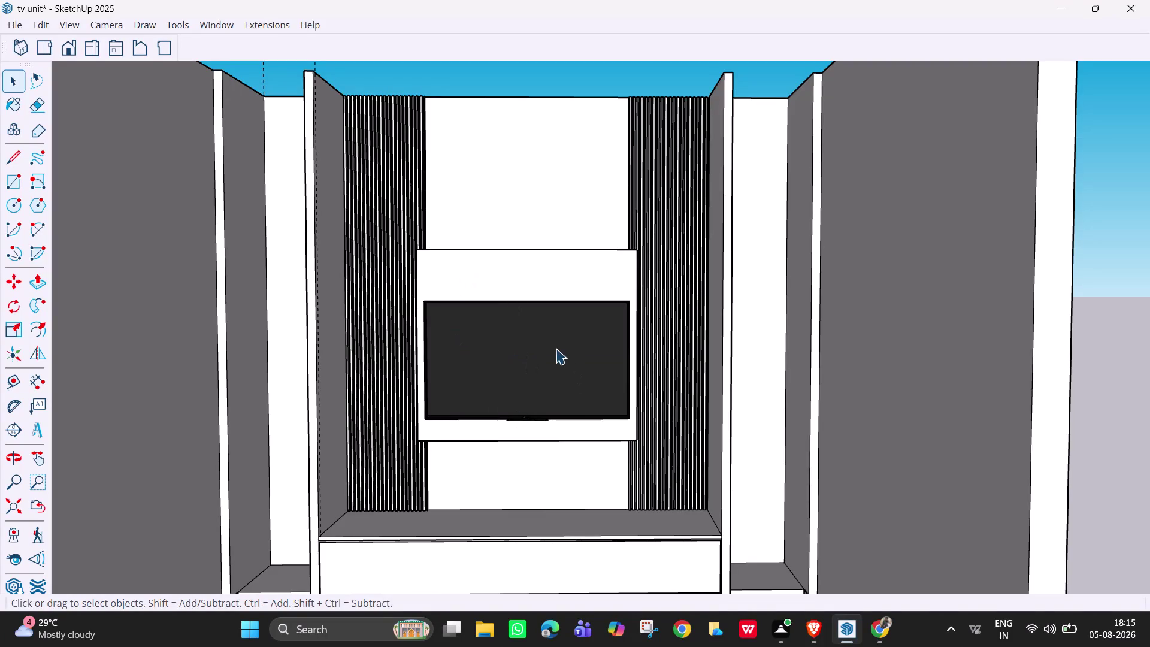
Select the TV group on the Deco tag and show the Default Tray with Entity Info.
click(481, 349)
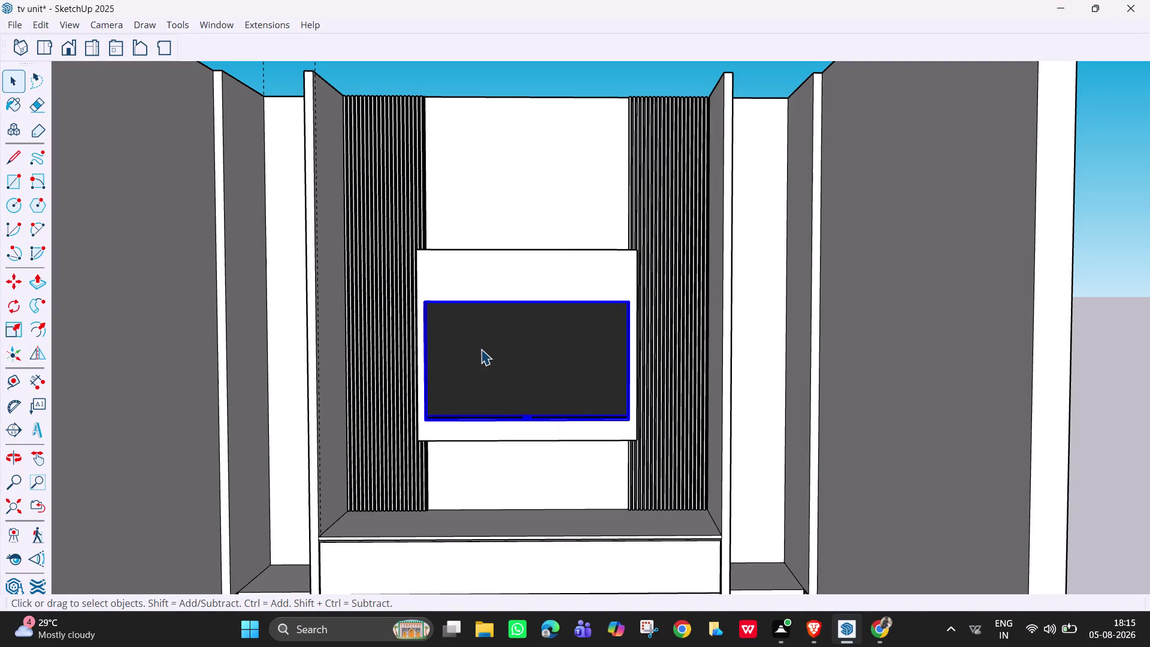
click(234, 26)
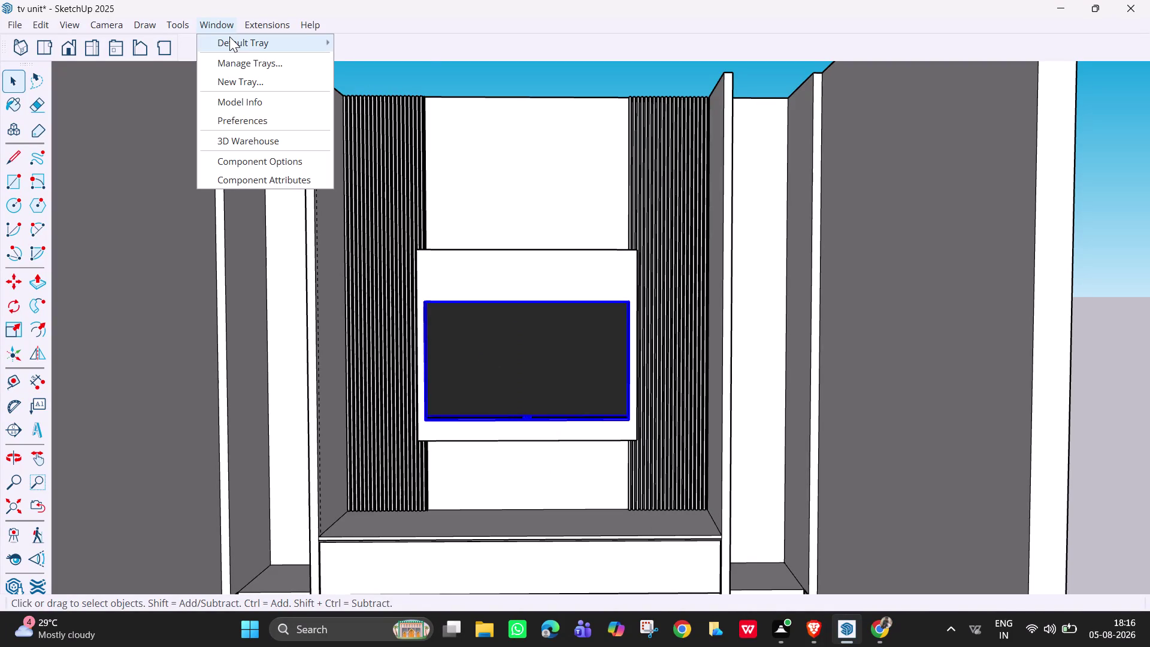
click(229, 36)
click(379, 37)
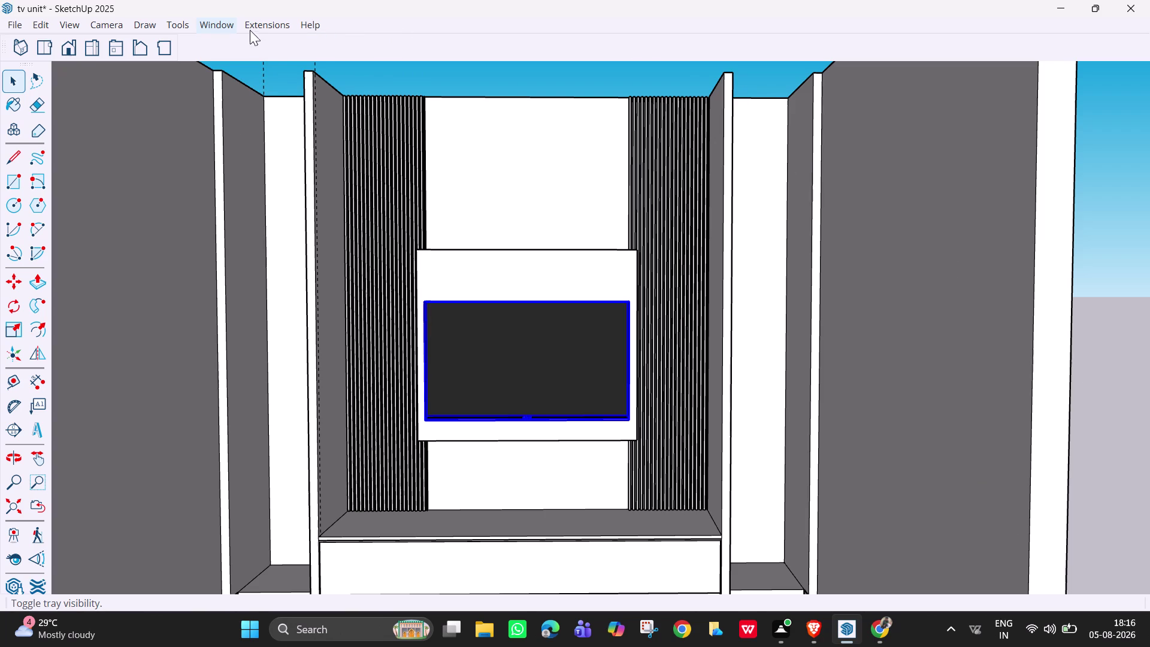
click(224, 23)
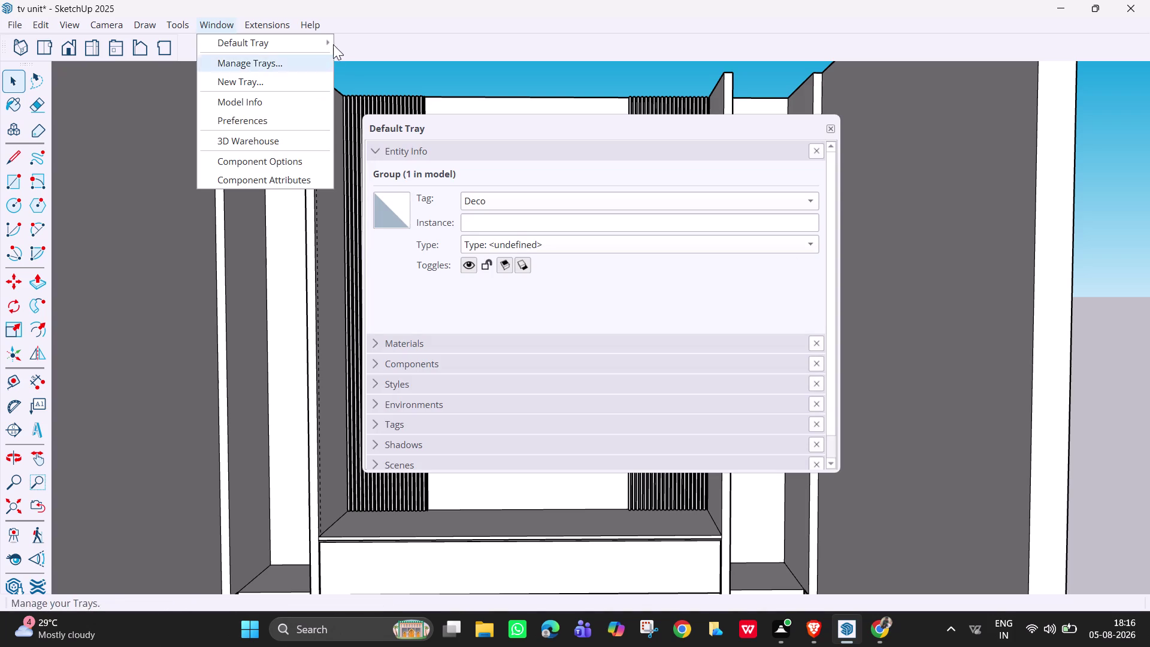
Narrow the Default Tray and dock it on the right side of the window.
click(517, 26)
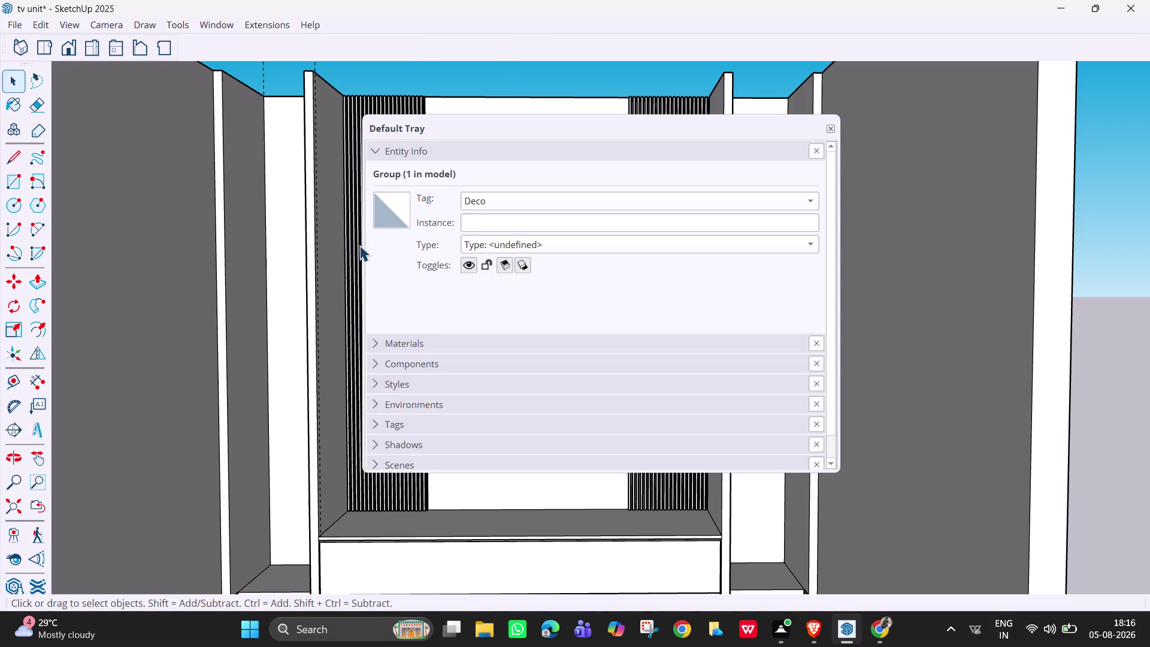
drag(365, 246, 834, 245)
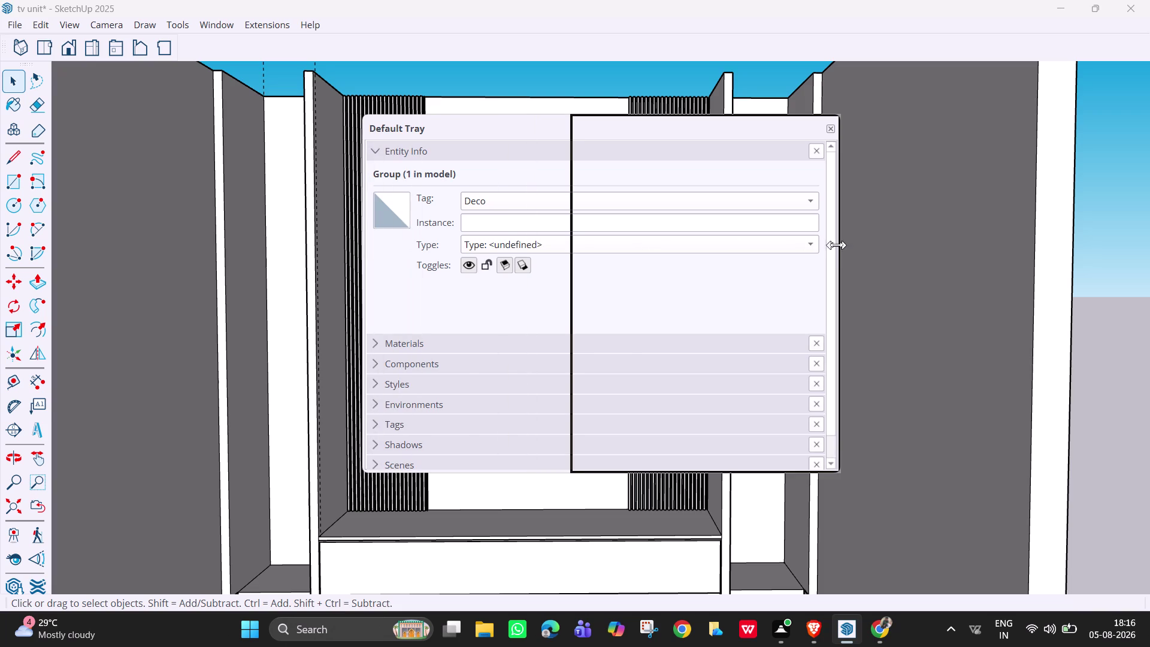
drag(834, 245, 858, 245)
drag(739, 130, 1031, 103)
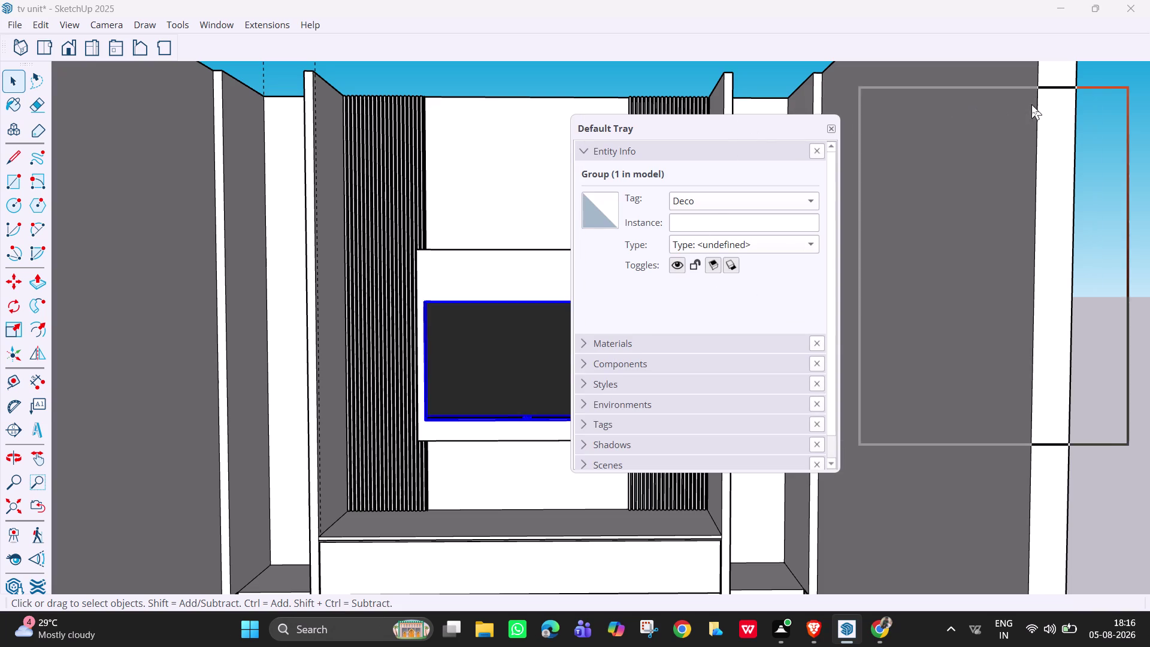
drag(1031, 103, 1048, 90)
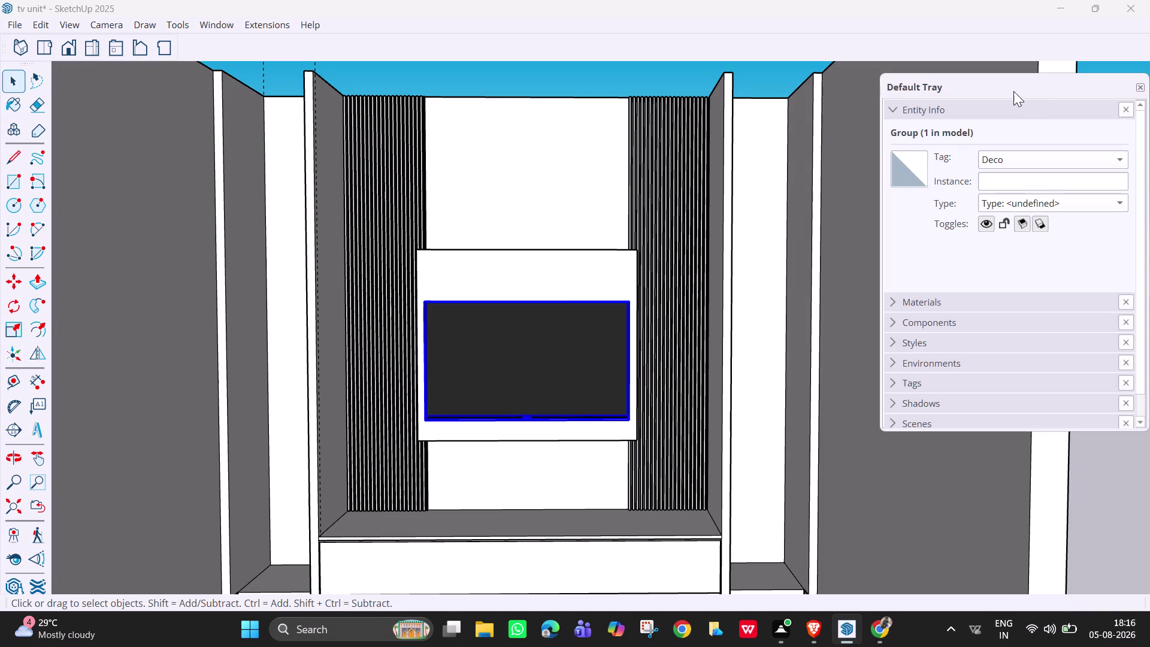
Collapse Entity Info, expand Materials on Solid Colors, and start a new material.
click(1001, 110)
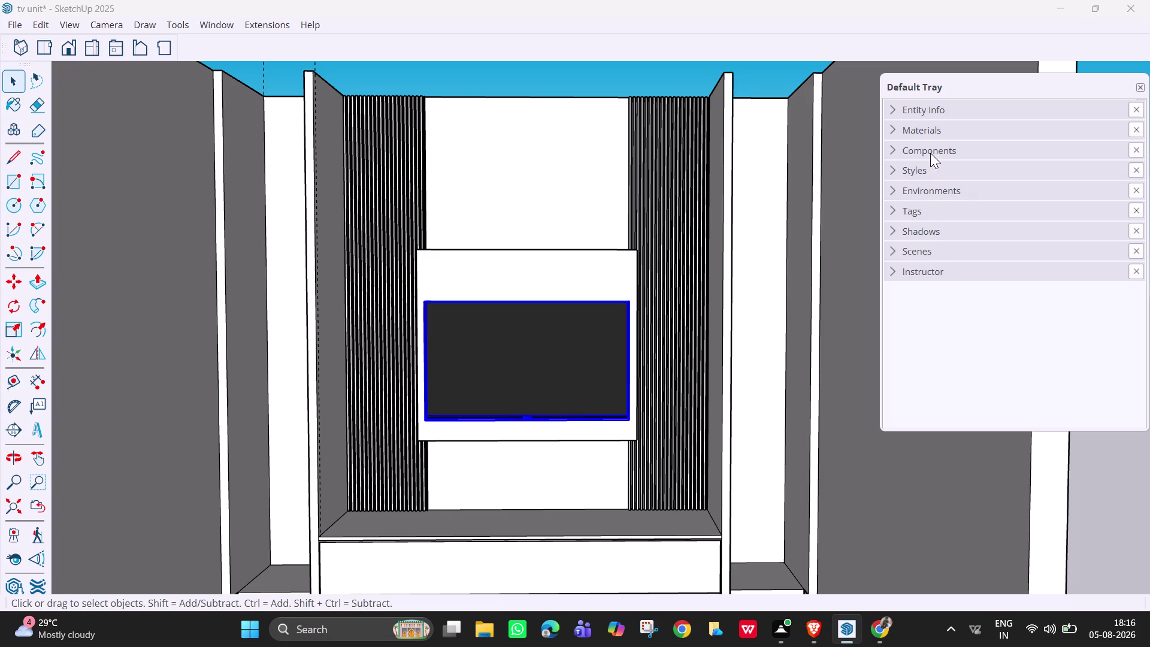
click(935, 131)
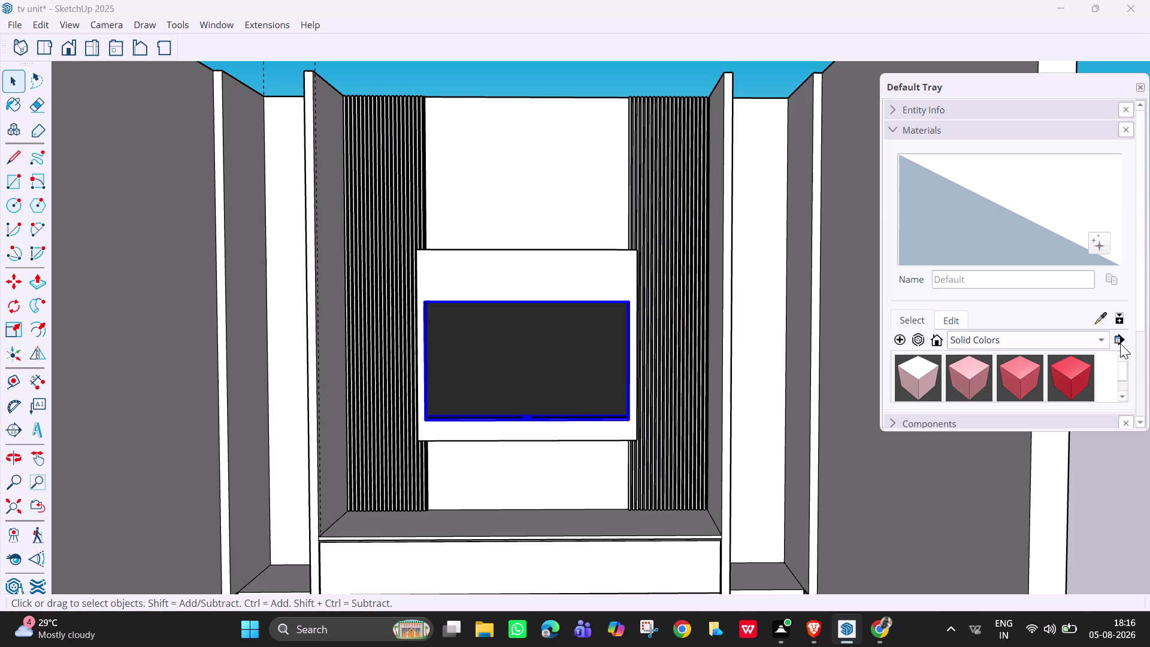
click(902, 339)
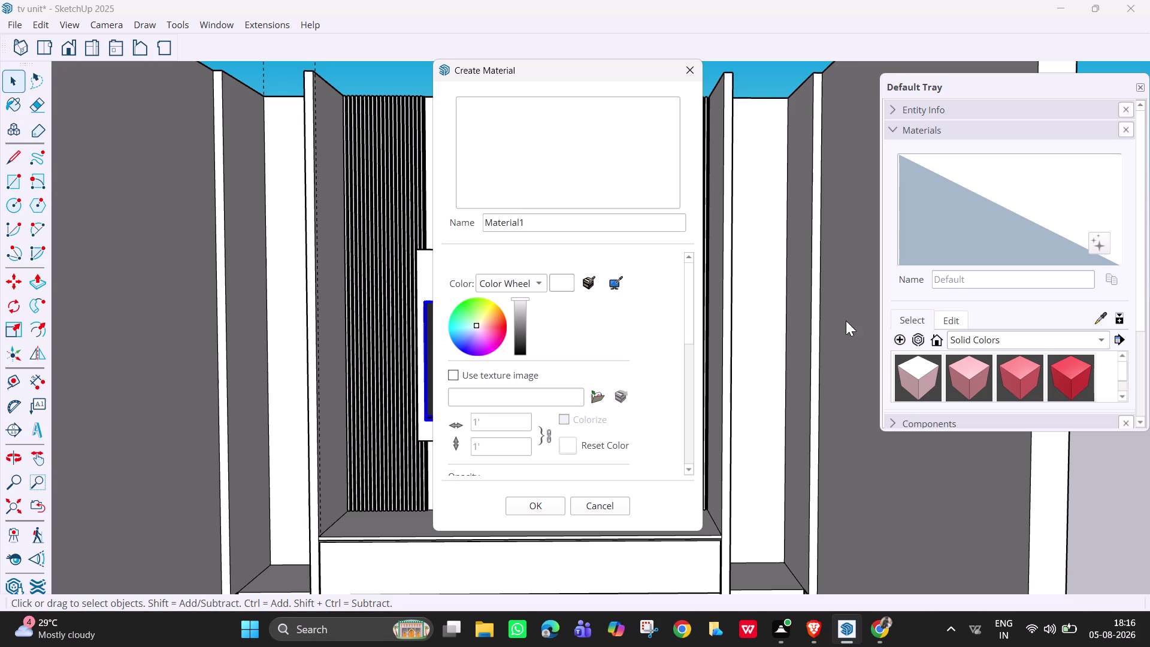
scroll(down, 3)
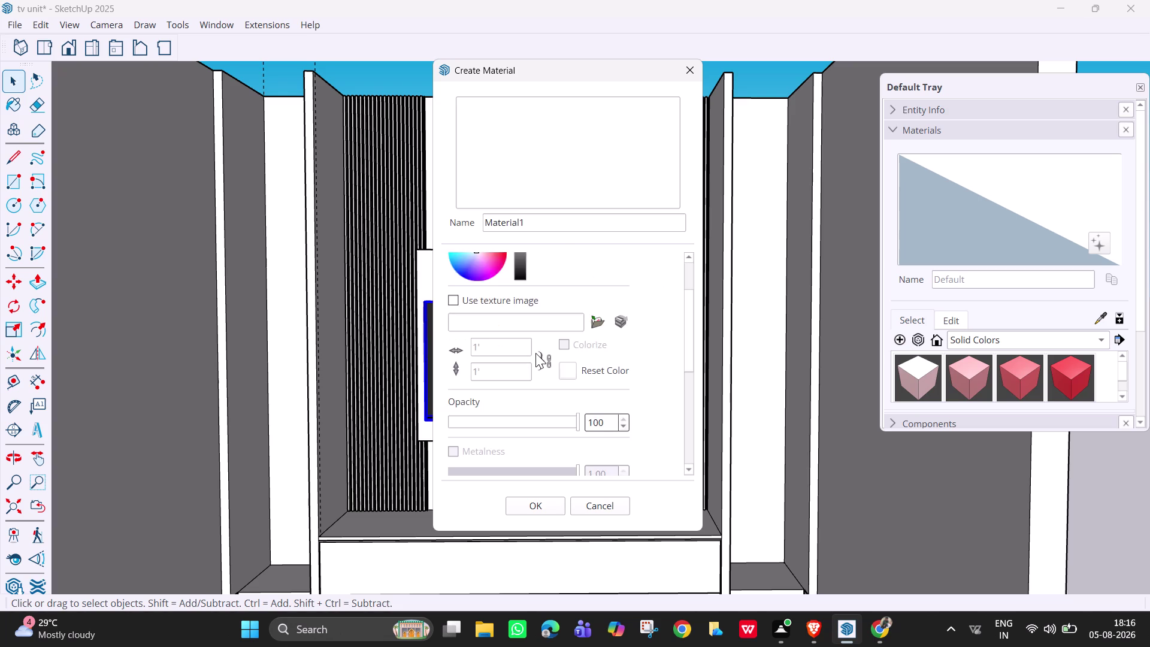
scroll(down, 3)
scroll(up, 3)
scroll(down, 3)
scroll(down, 3)
scroll(up, 3)
scroll(up, 3)
scroll(up, 3)
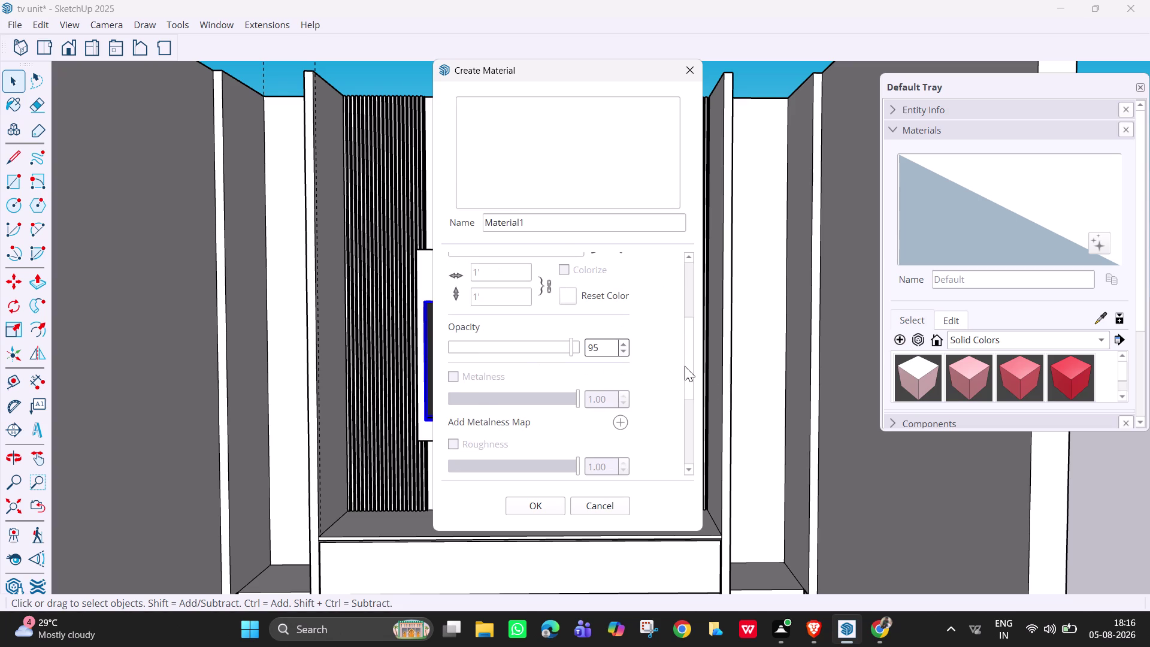
drag(690, 368, 689, 312)
drag(693, 399, 695, 386)
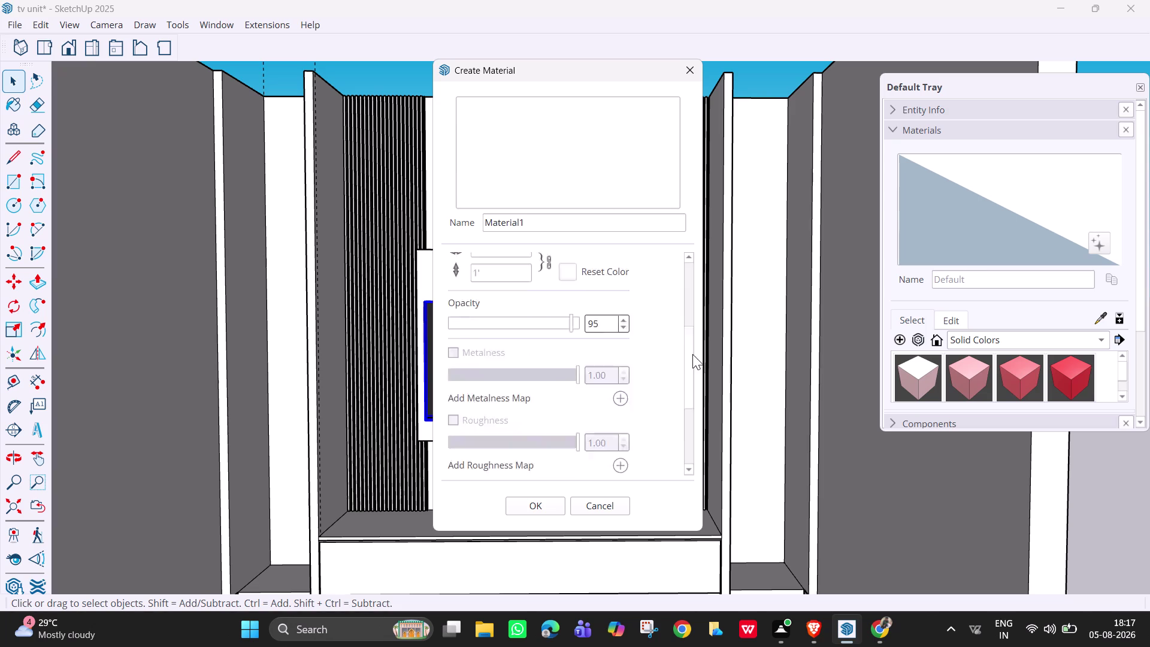
drag(695, 386, 678, 235)
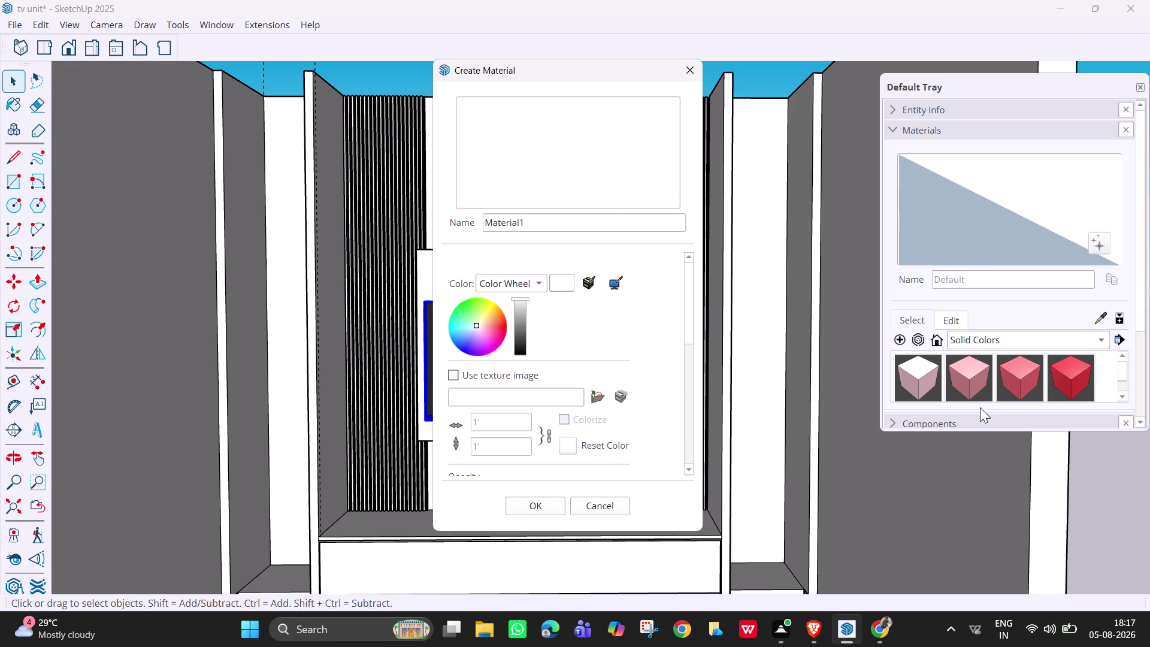
click(1121, 318)
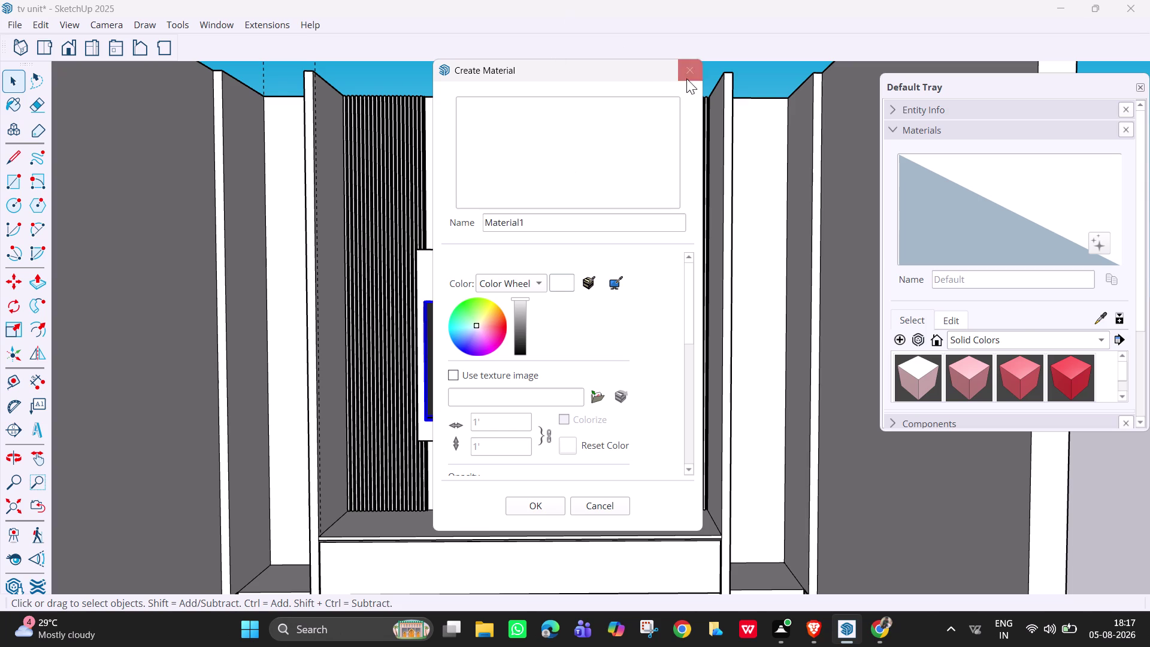
click(695, 71)
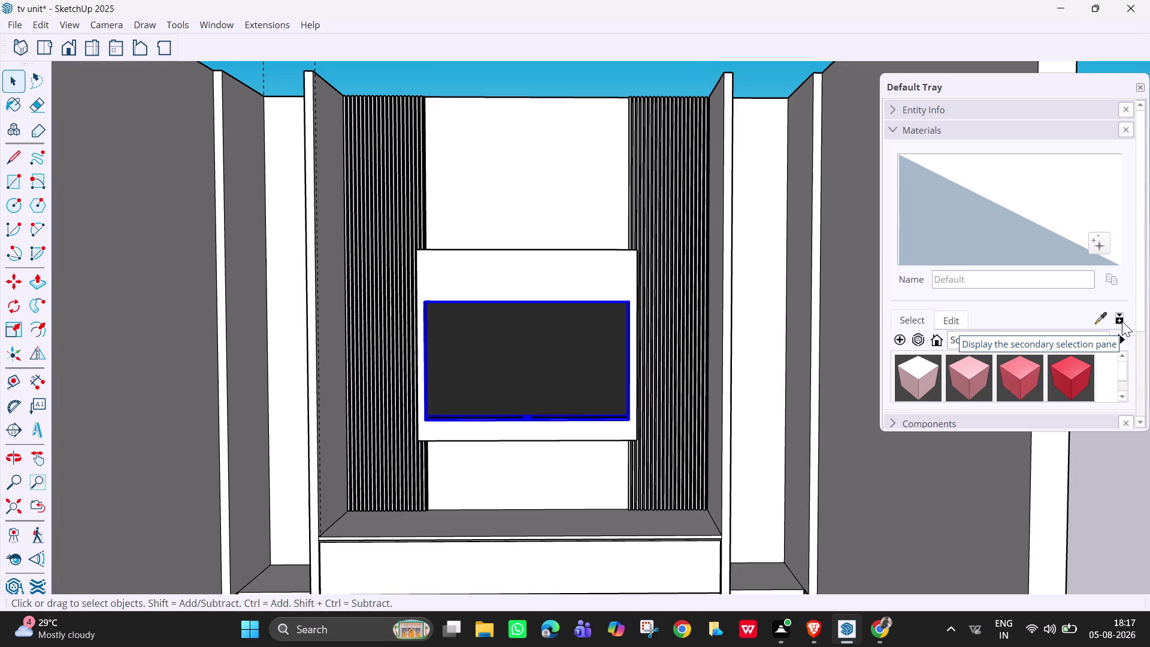
Toggle the Materials tray's secondary selection pane and dismiss the chat notification.
click(1122, 321)
click(1122, 322)
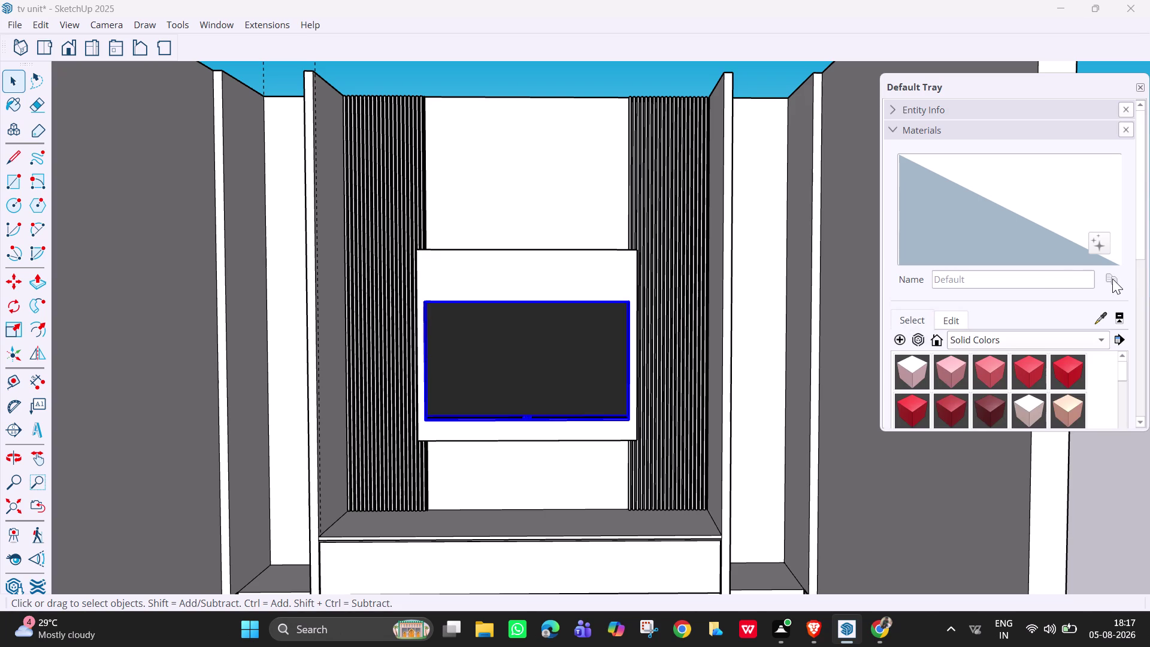
Check the material editing options, then return to browsing material swatches.
click(1111, 279)
click(1046, 283)
double_click(1007, 275)
Switch the collection dropdown to In Model to show the materials used.
click(1005, 346)
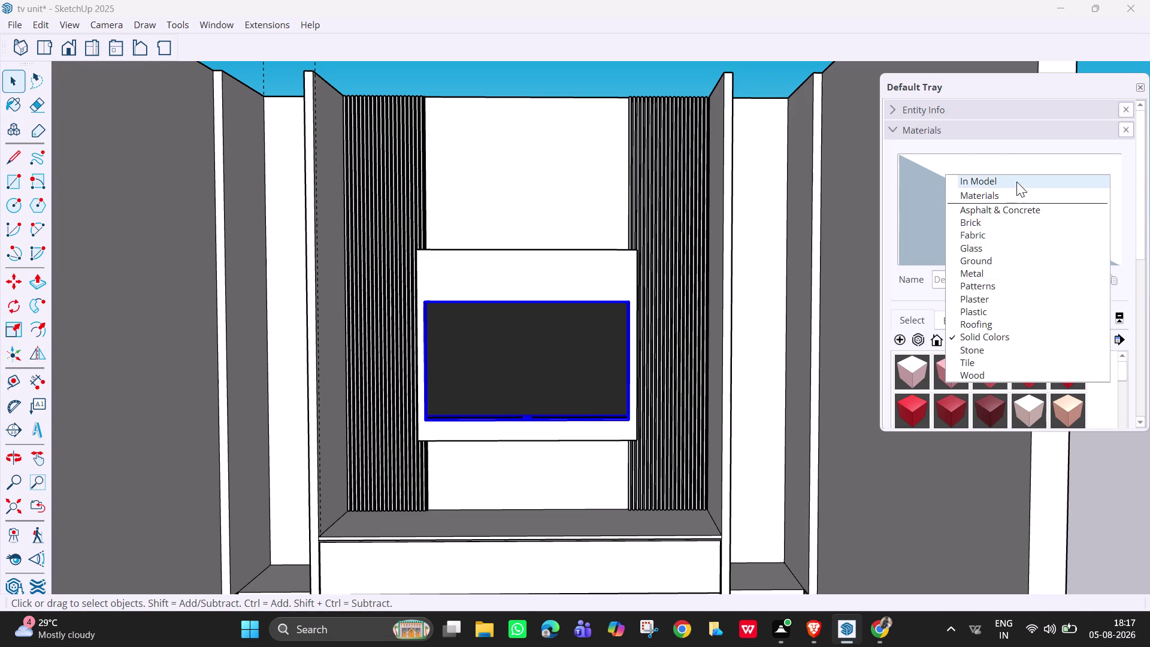
click(1017, 181)
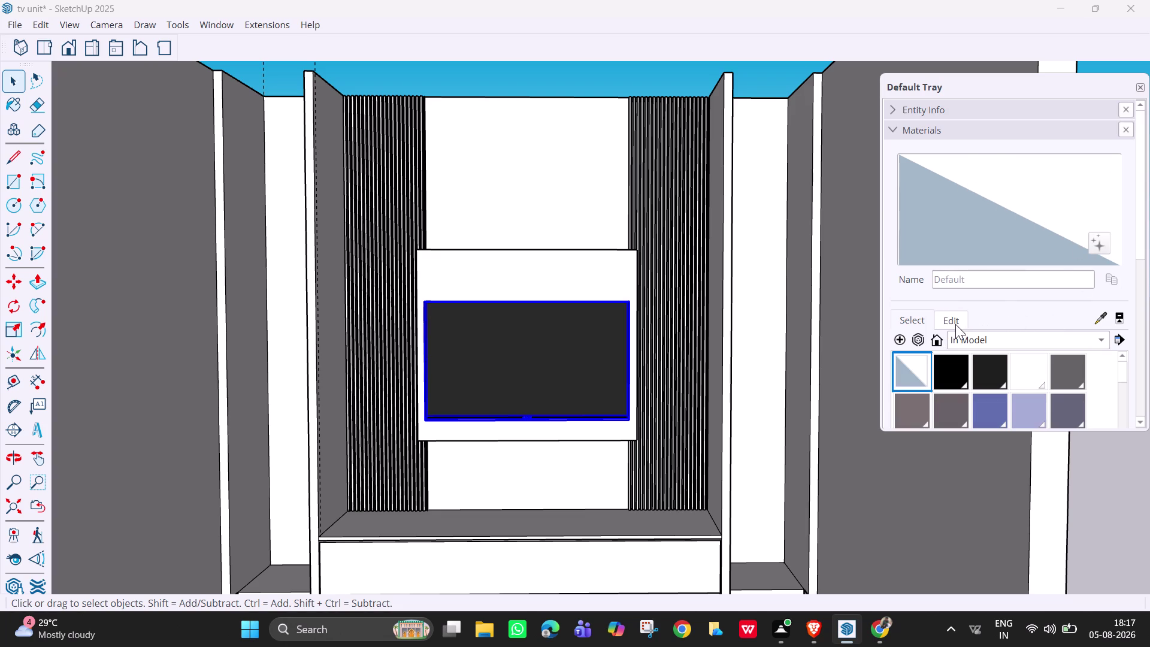
click(1083, 276)
click(1109, 276)
From the Details menu, pick a folder to open or create as a material collection.
click(1120, 317)
click(1119, 318)
click(1120, 318)
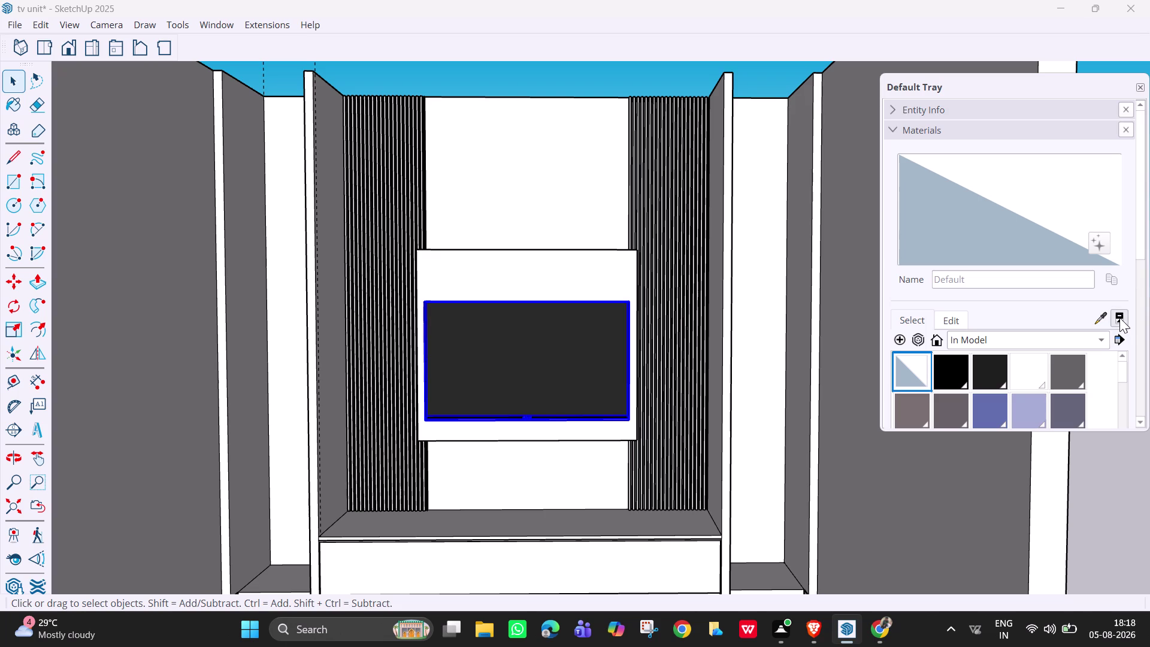
click(1120, 317)
click(1101, 320)
click(1116, 336)
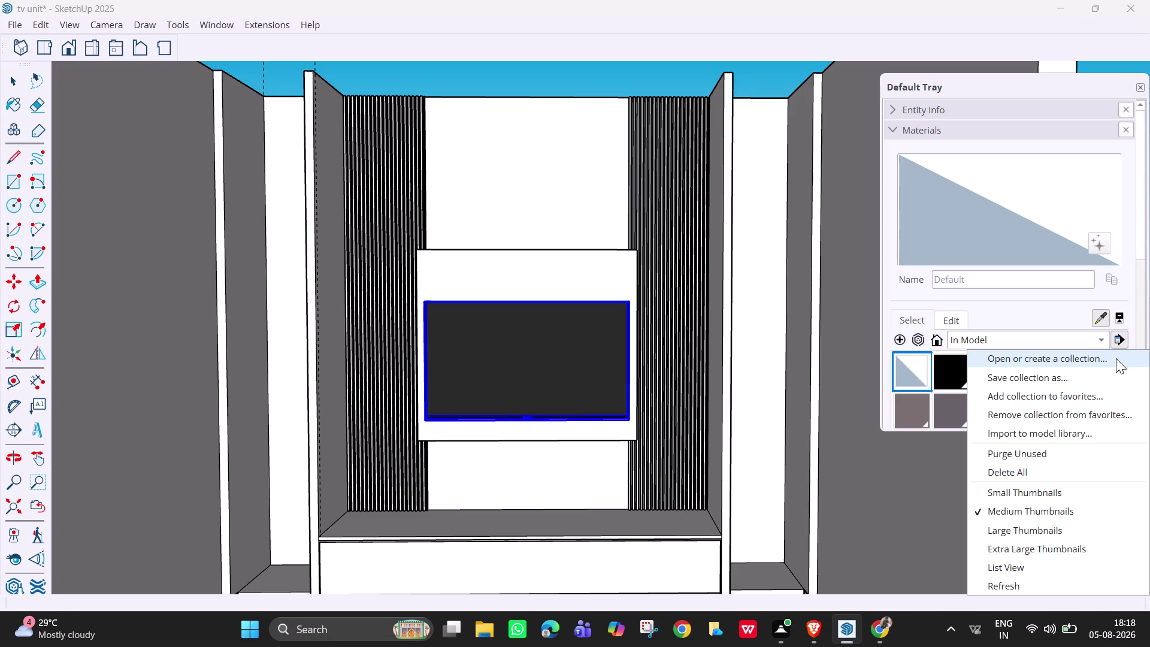
click(1116, 359)
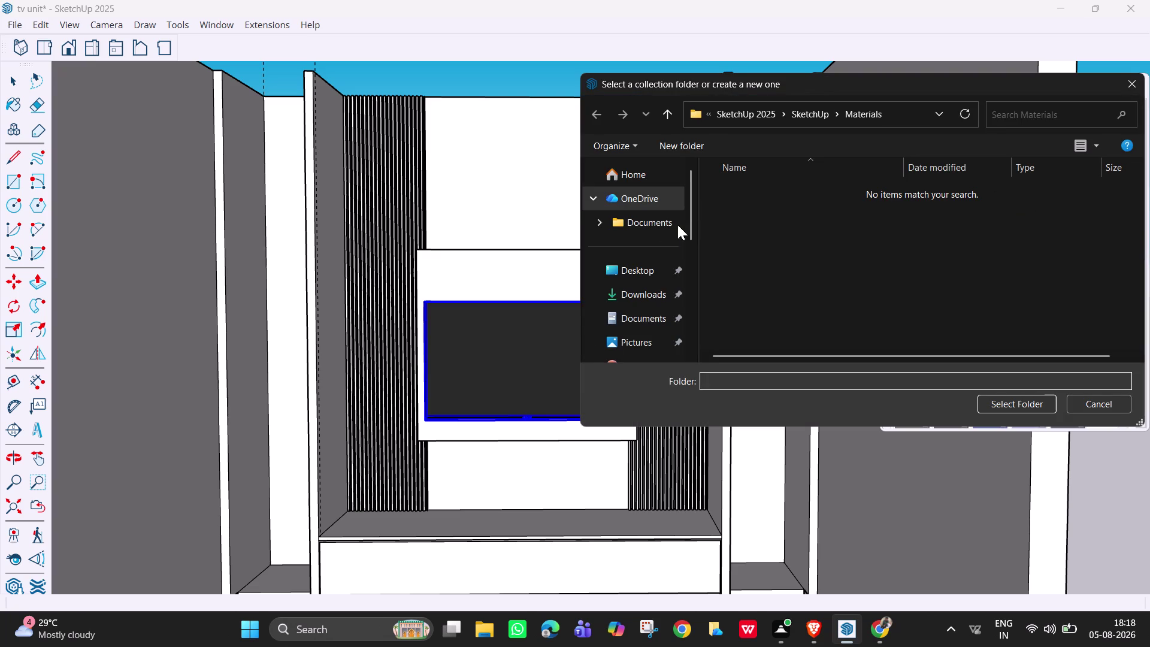
click(655, 299)
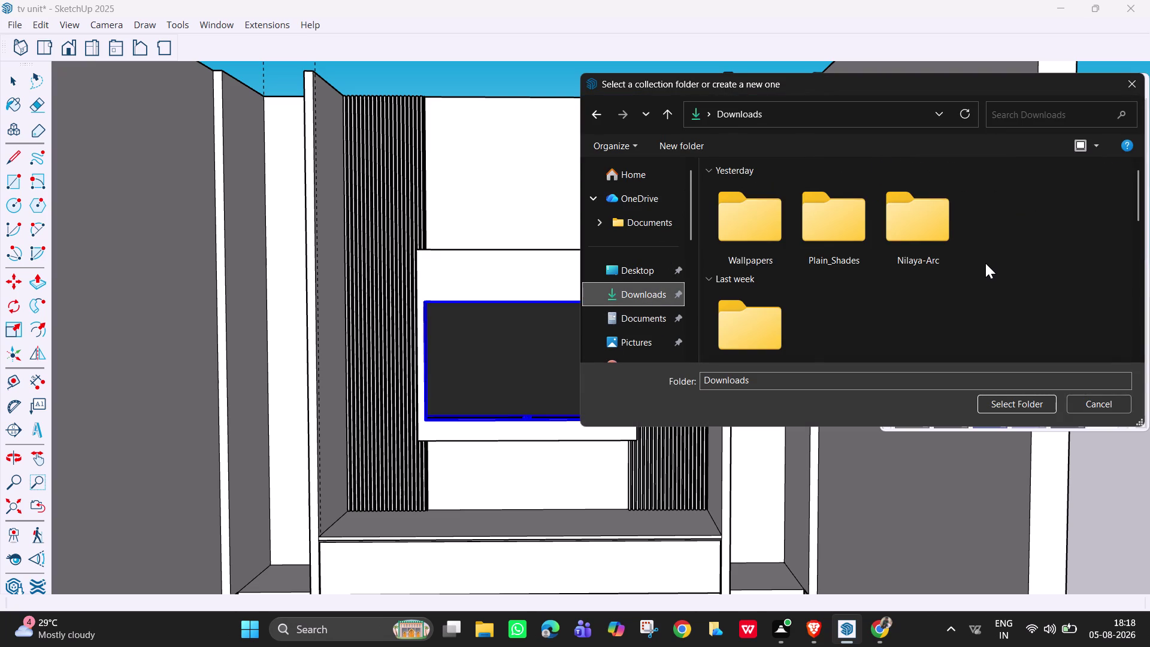
scroll(up, 3)
drag(1138, 187, 1144, 244)
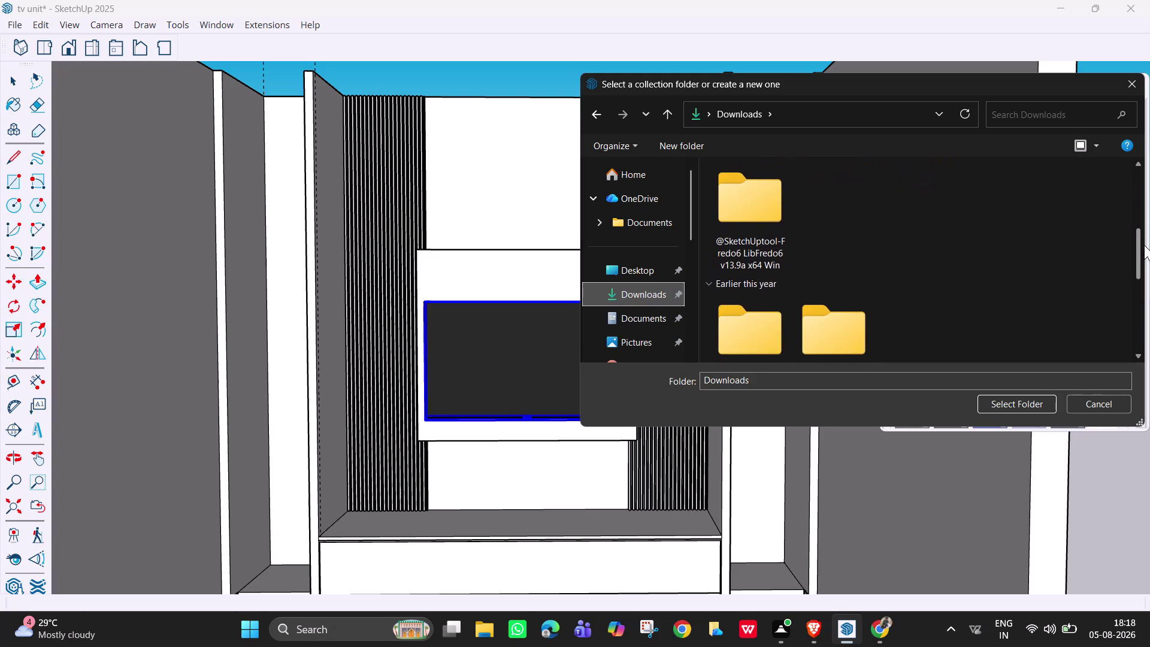
drag(1144, 244, 1140, 165)
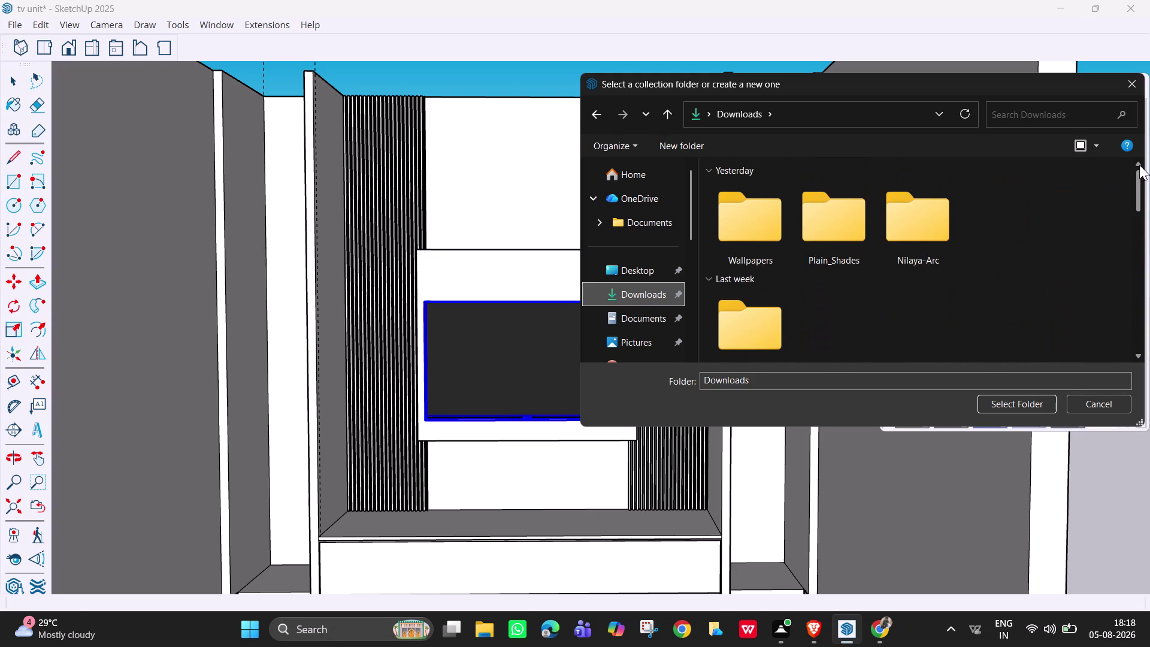
drag(1140, 165, 1131, 201)
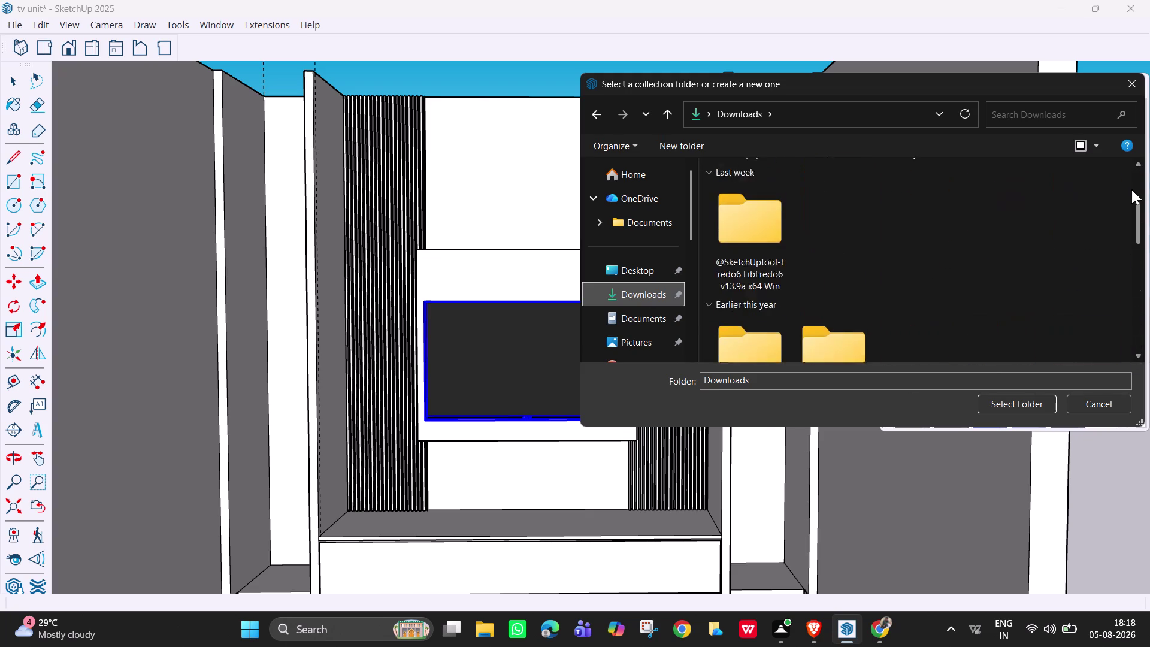
drag(1132, 200, 1147, 164)
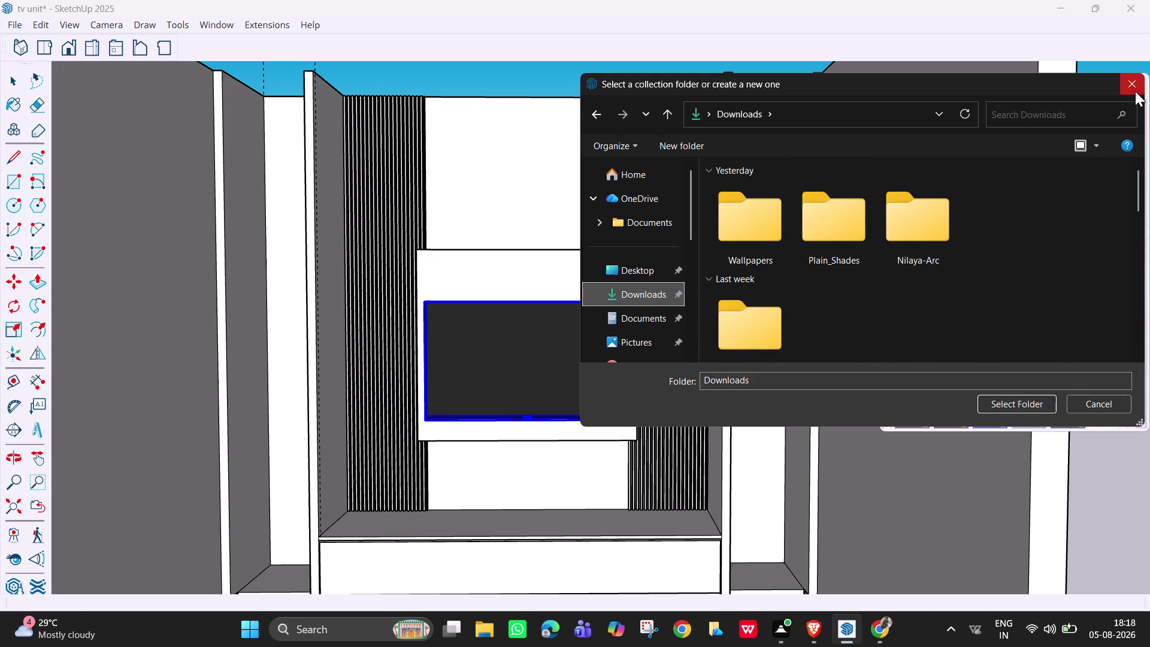
click(1135, 91)
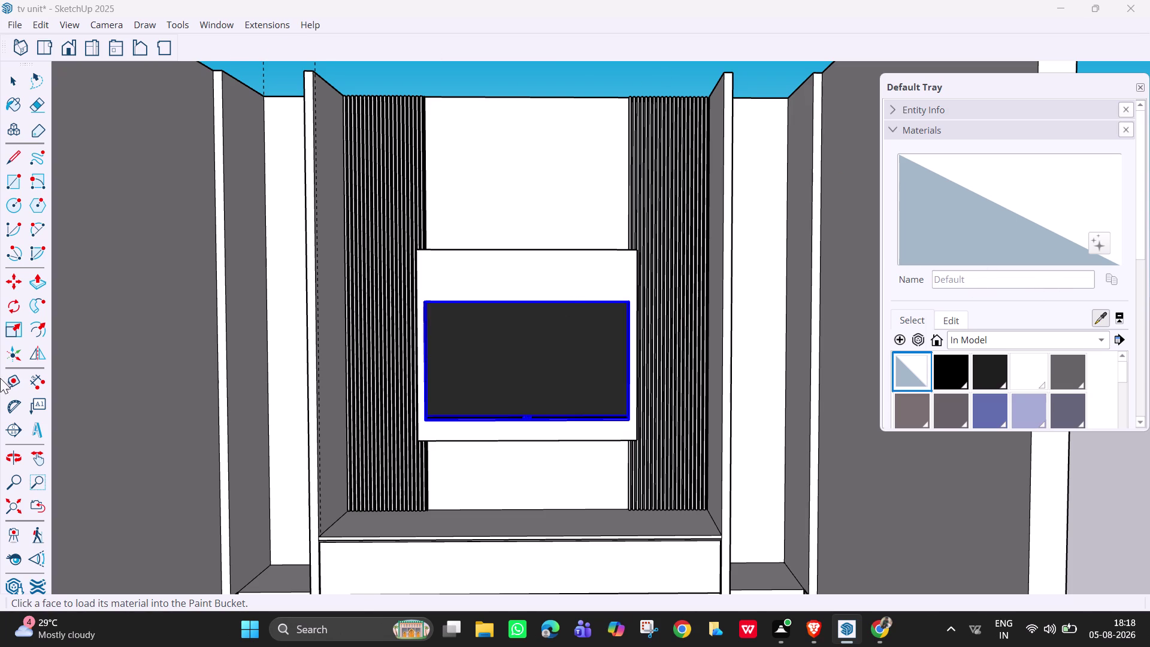
click(17, 28)
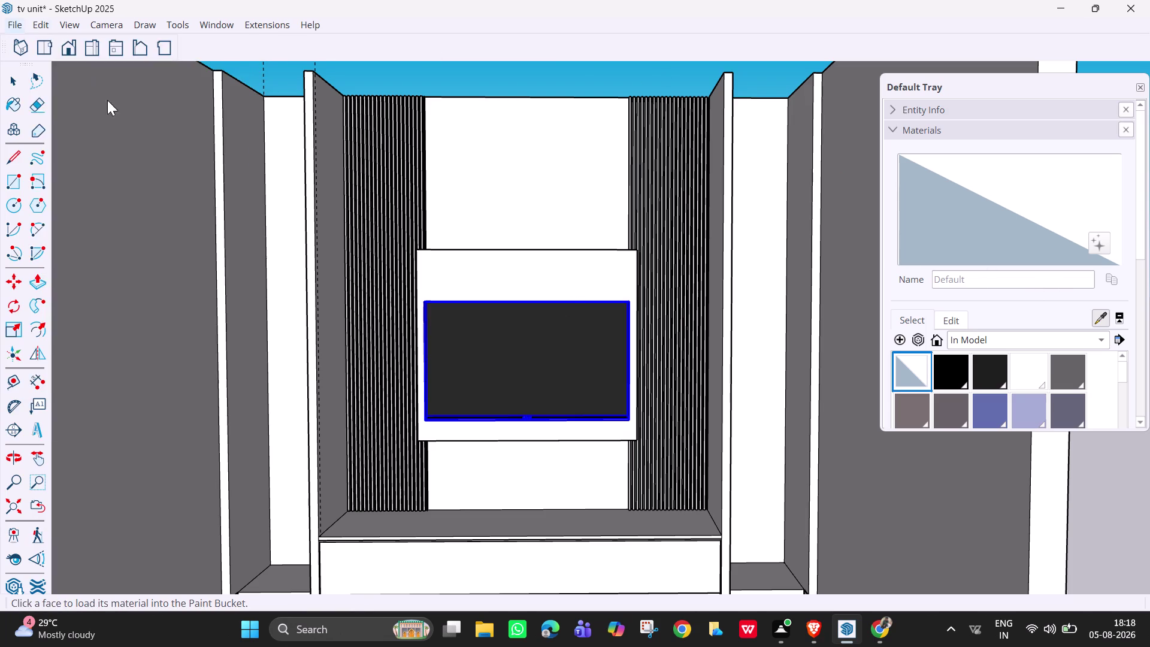
click(17, 26)
click(16, 25)
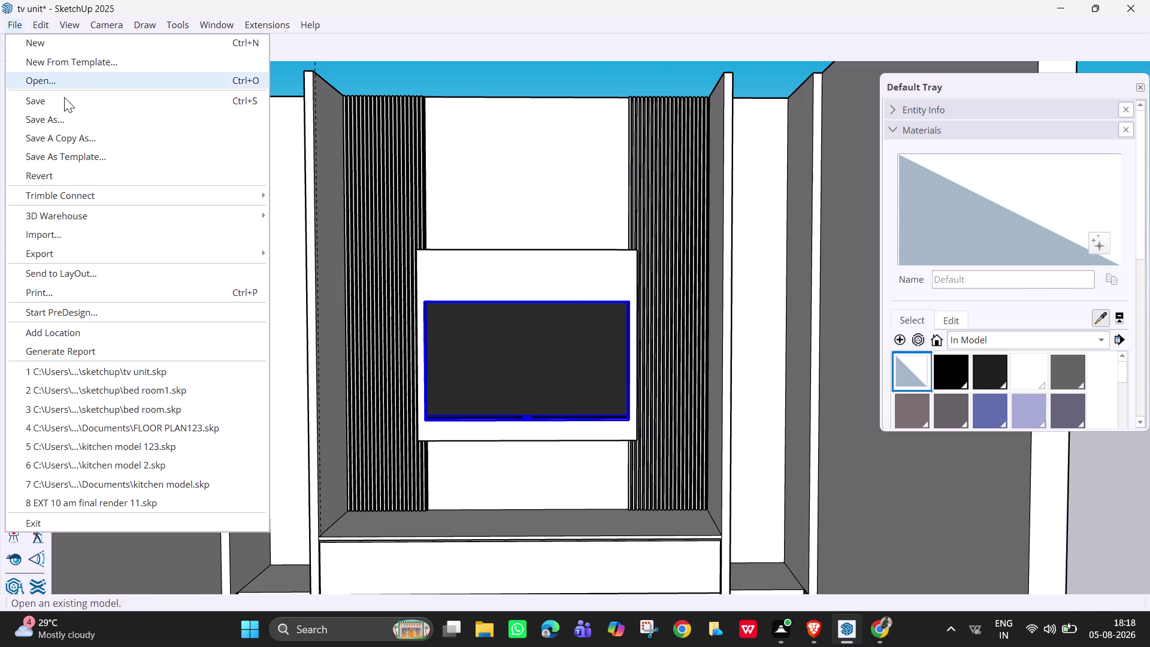
click(89, 228)
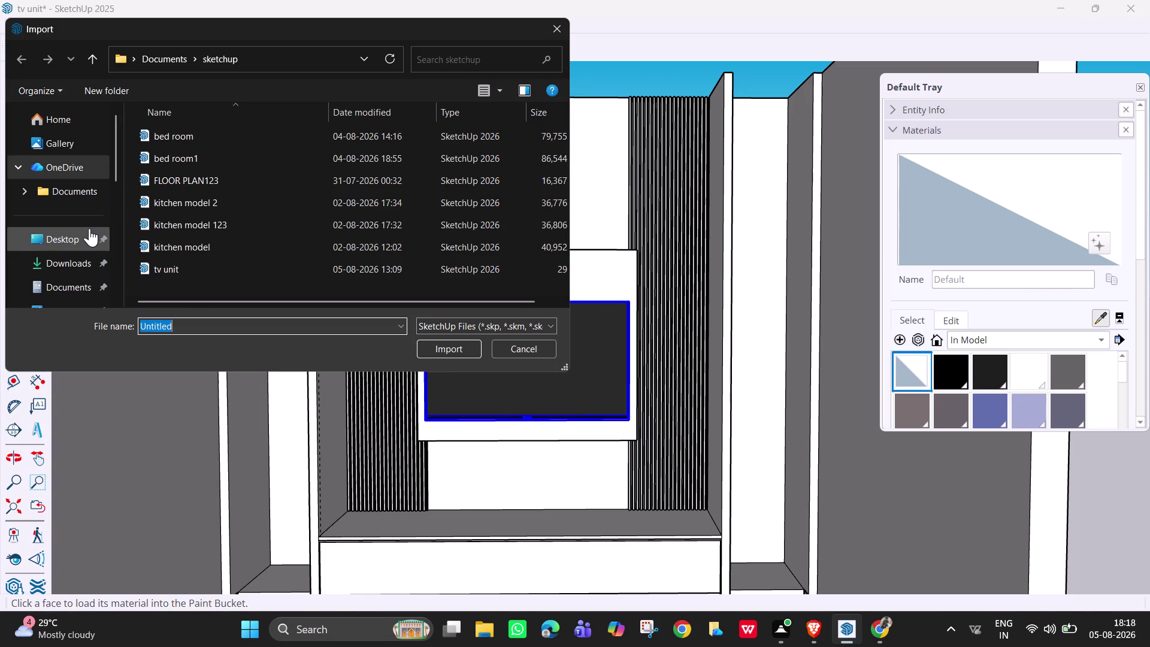
click(62, 269)
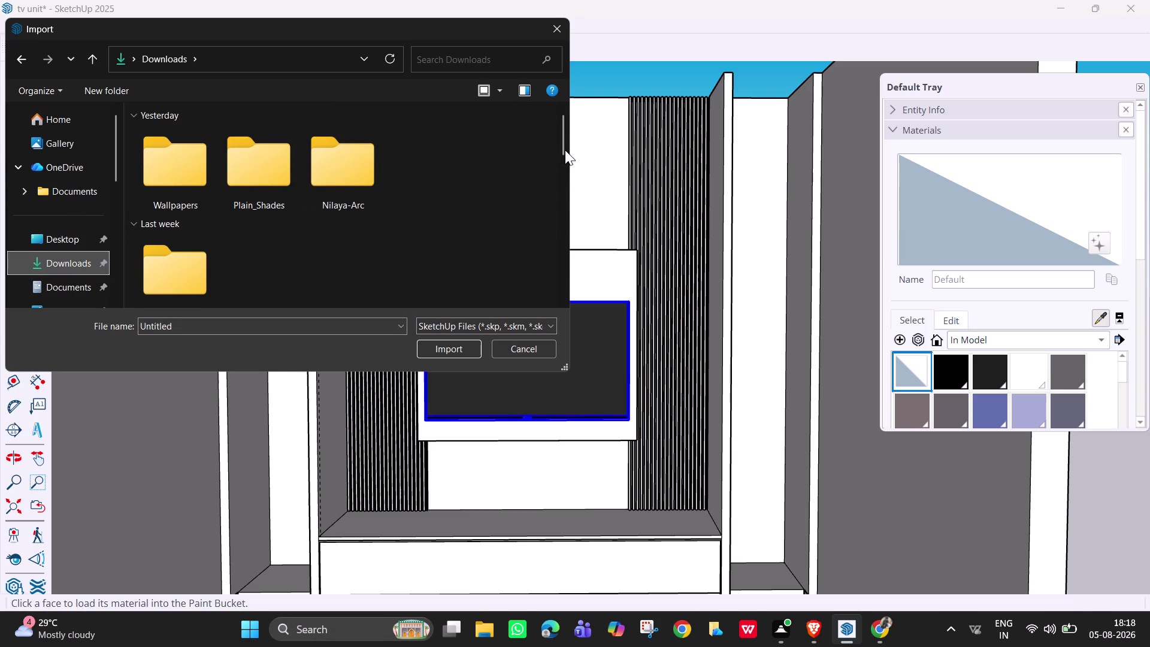
drag(569, 149, 589, 325)
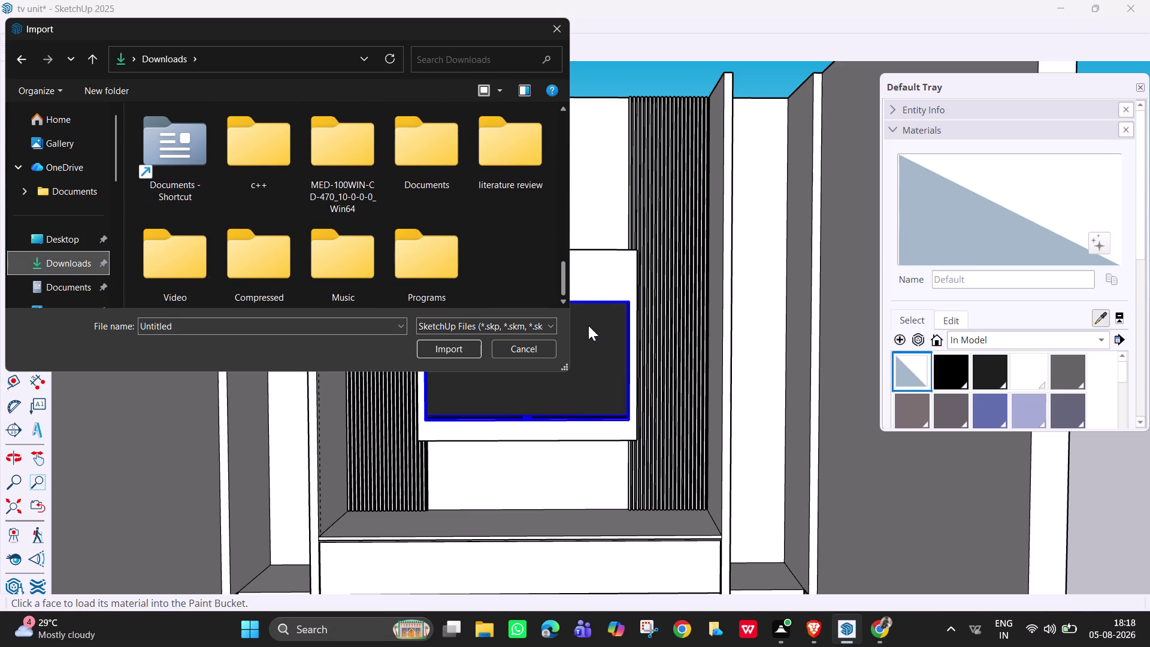
drag(588, 326, 554, 309)
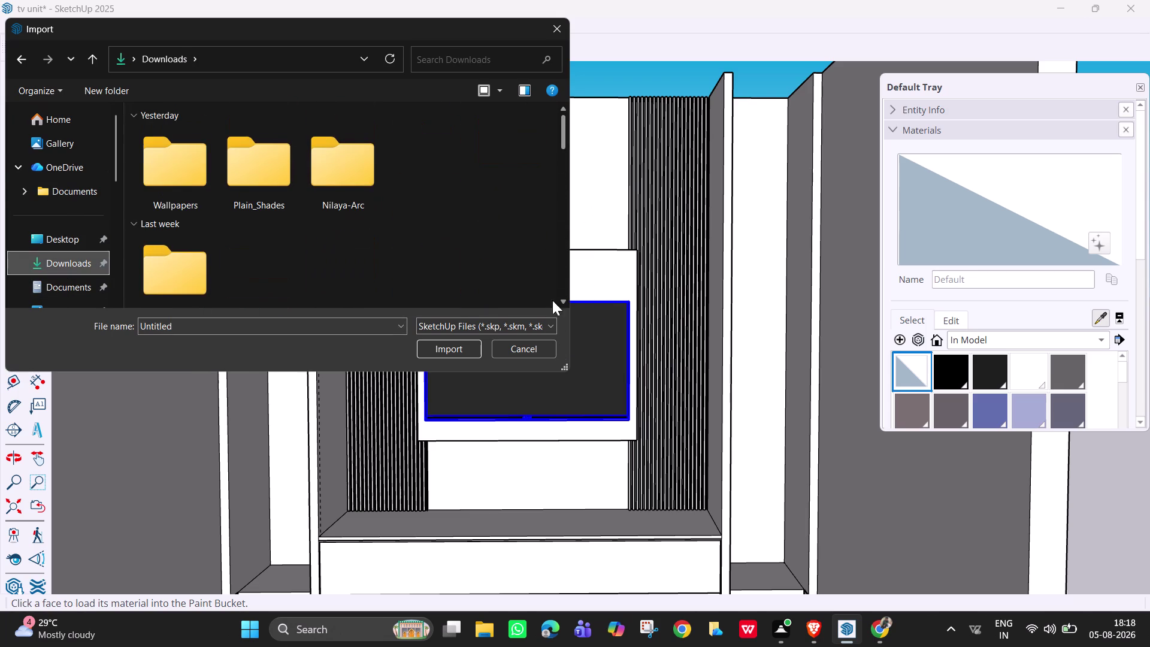
drag(553, 309, 532, 93)
click(552, 30)
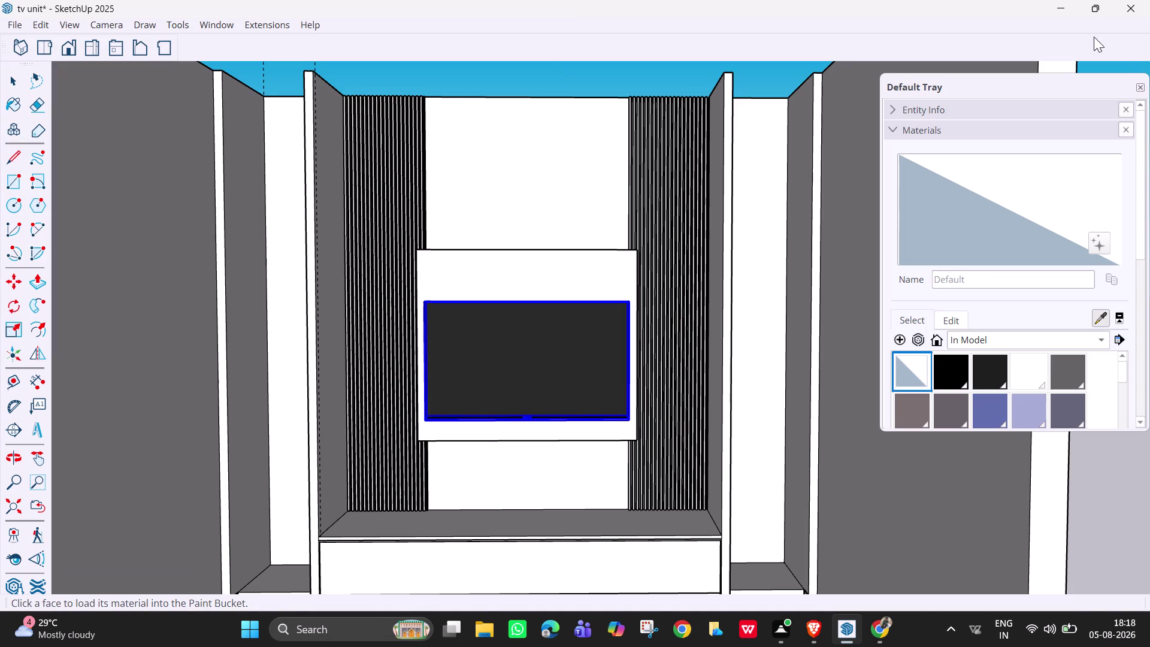